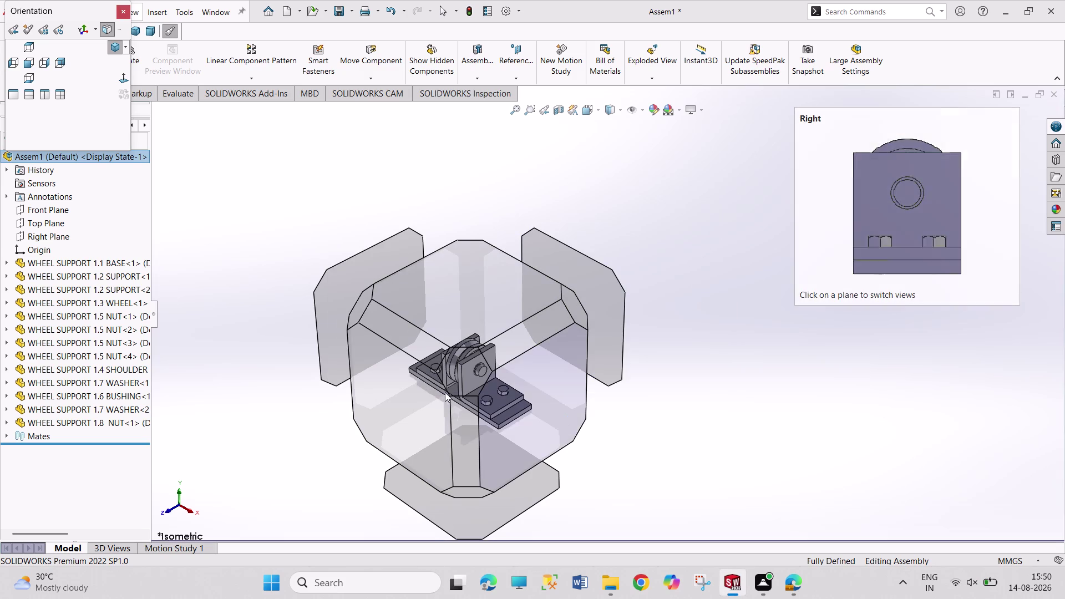
Show the completed wheel support assembly in the dimetric orientation, zoomed in for a closer look.
click(457, 374)
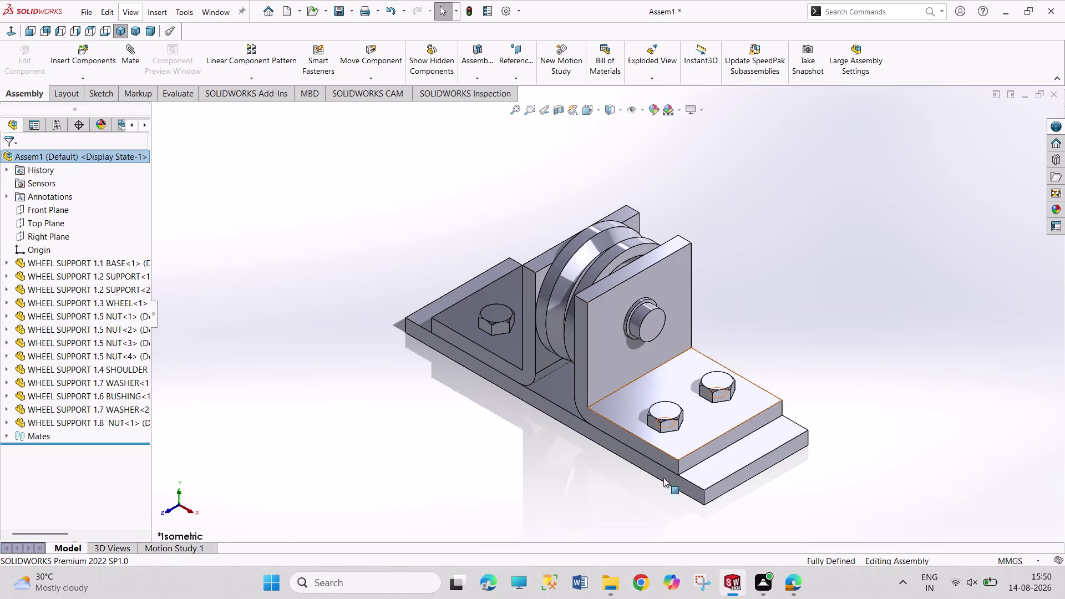
click(142, 31)
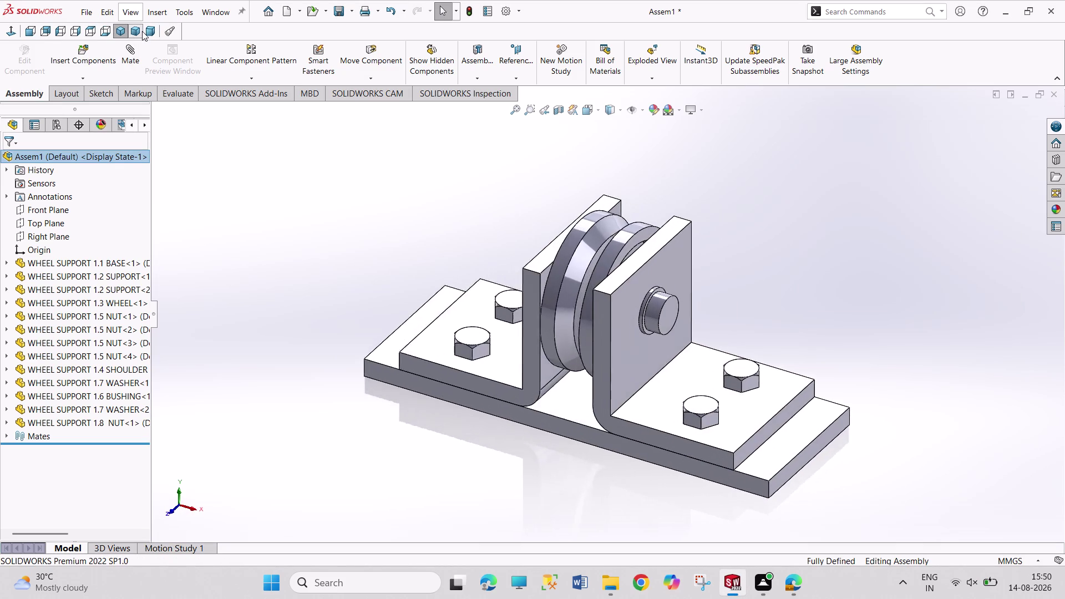
click(148, 30)
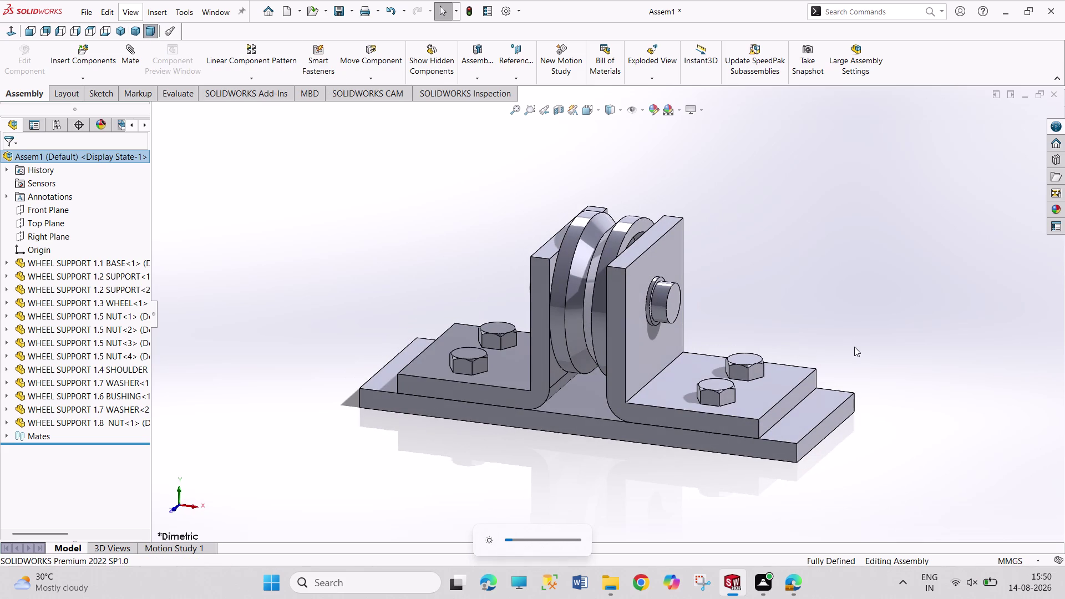
scroll(up, 3)
scroll(down, 3)
scroll(up, 3)
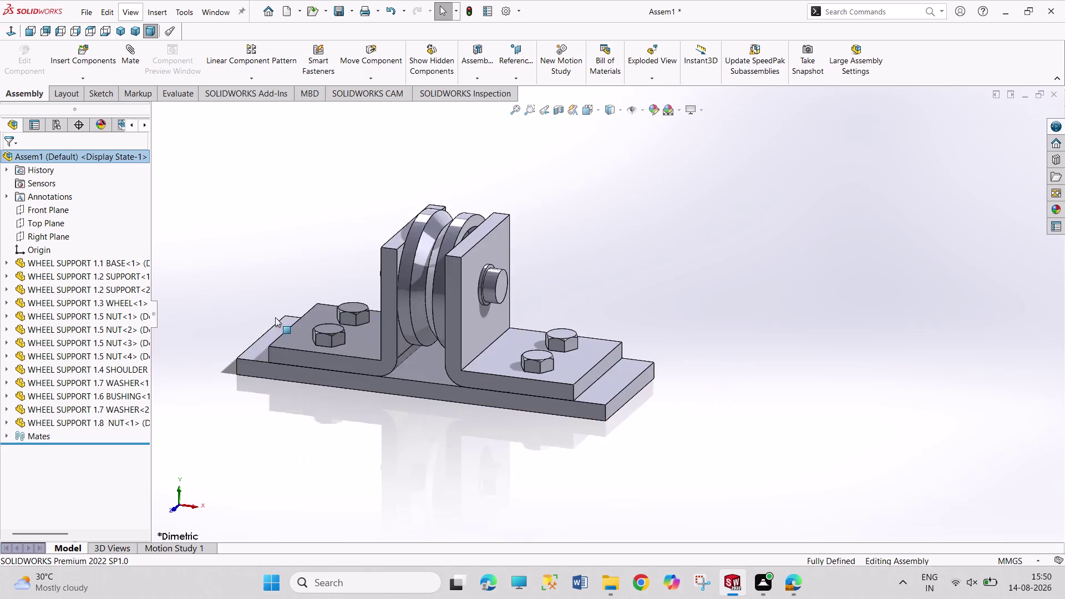
scroll(up, 3)
scroll(down, 3)
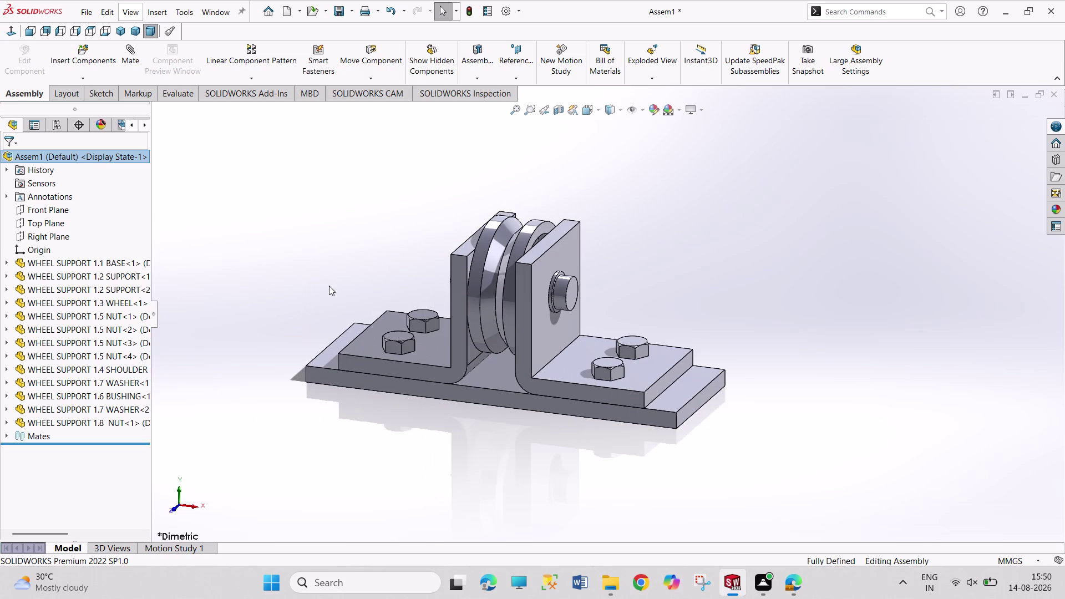
key(ctrl+s)
Enter 'ASSEMBLY WHEEL SUPPORT 1.1' as the file name and confirm the save.
text(ASS)
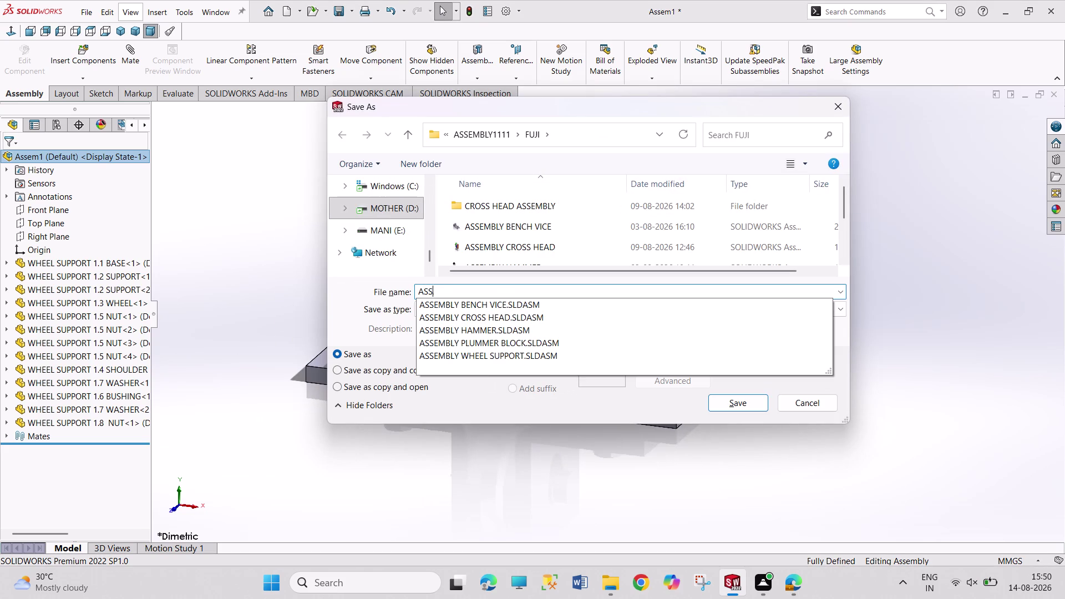
text(EMBLY)
key(space)
text(WHEEL S)
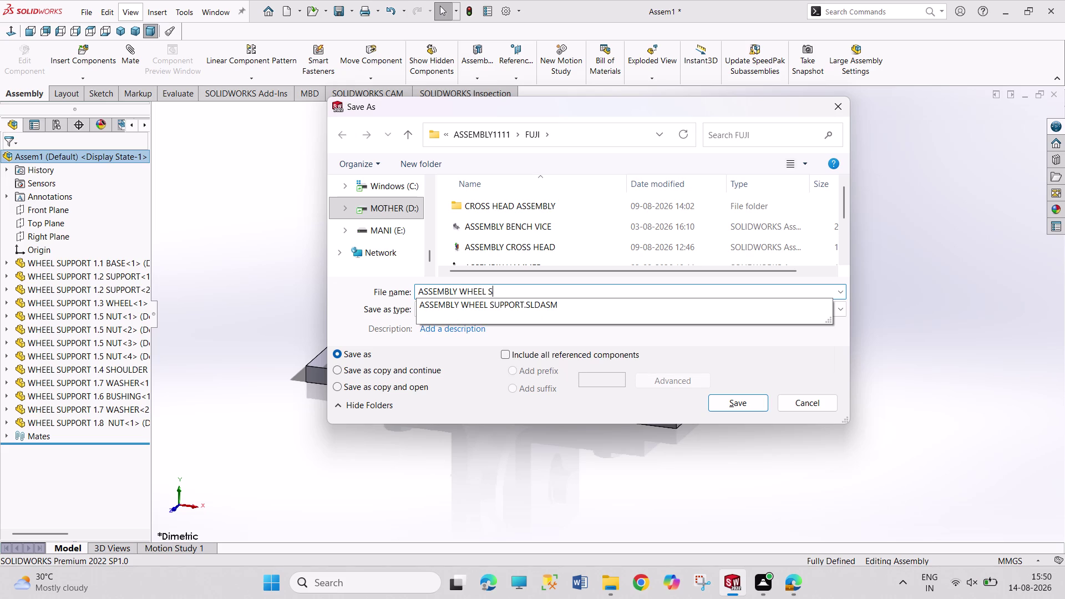
text(UPPORT)
key(space)
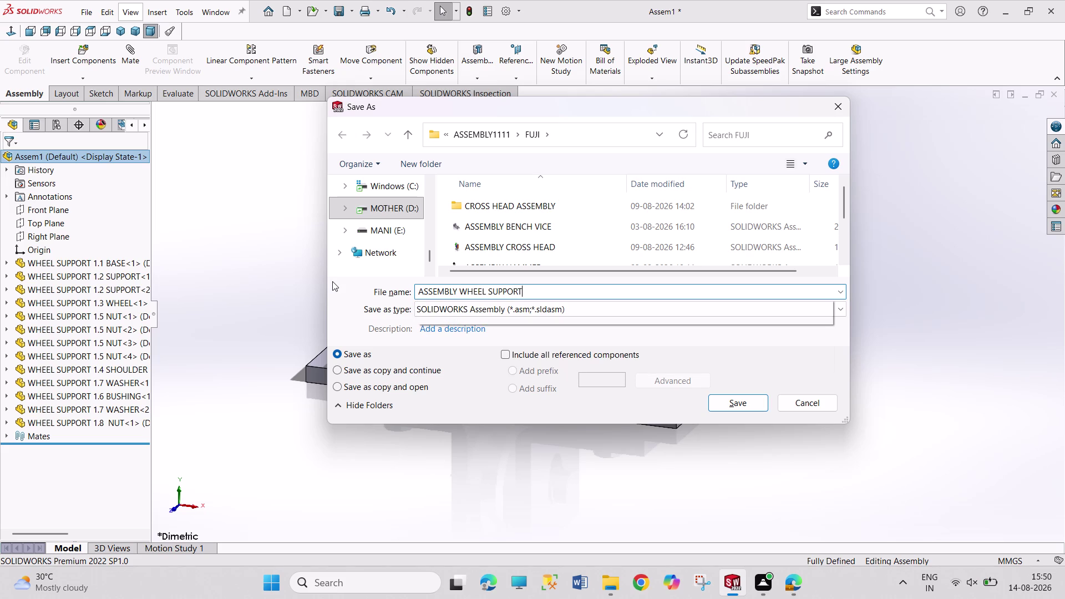
text(1)
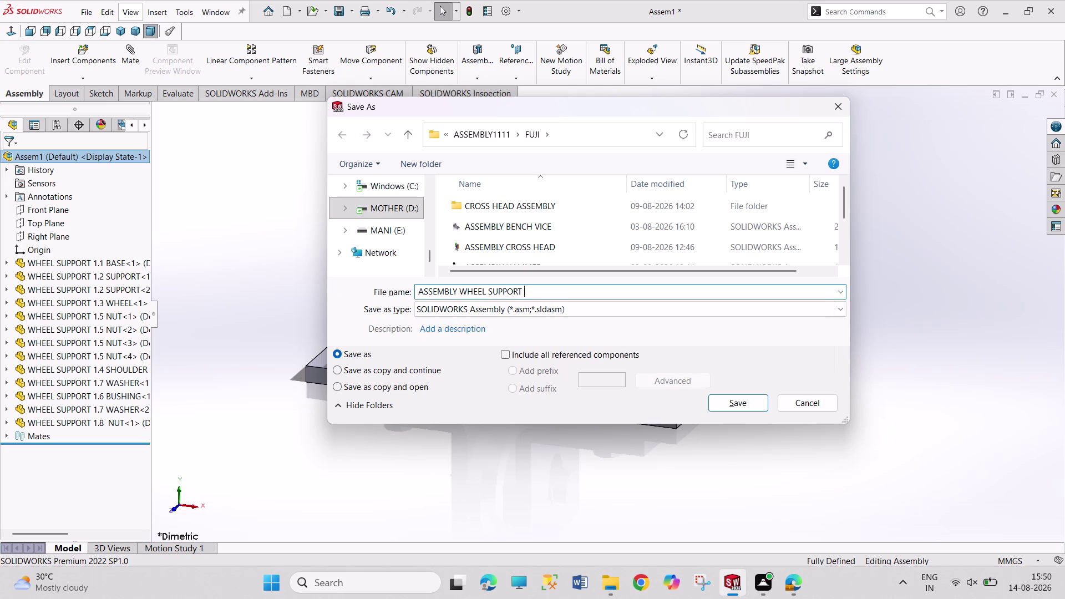
text(.1)
key(Return)
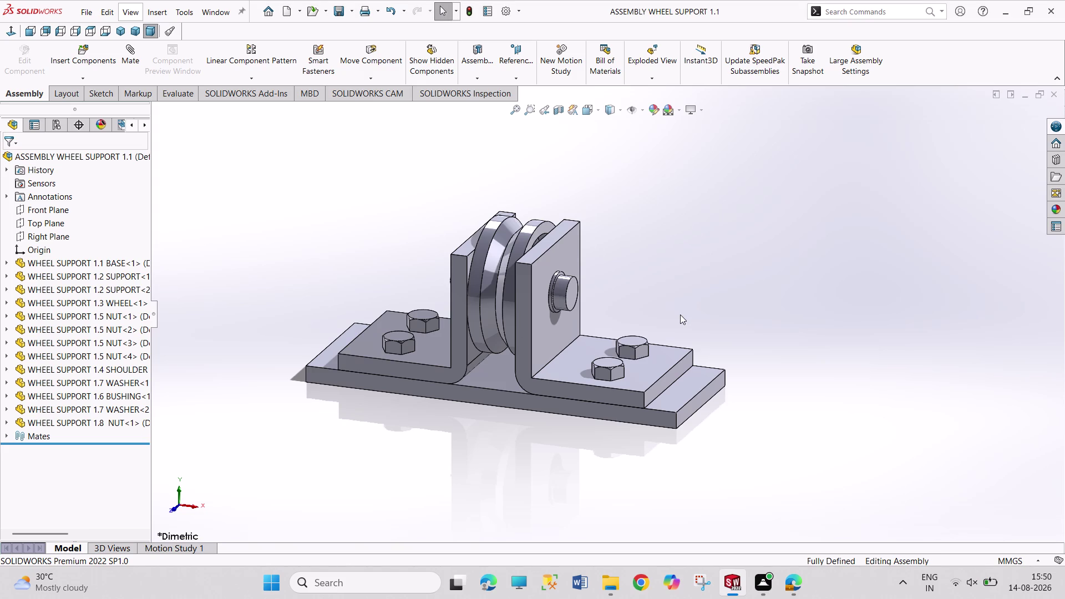
Create a new drawing document (Draw1) with Ctrl+N.
key(ctrl+n)
key(Right)
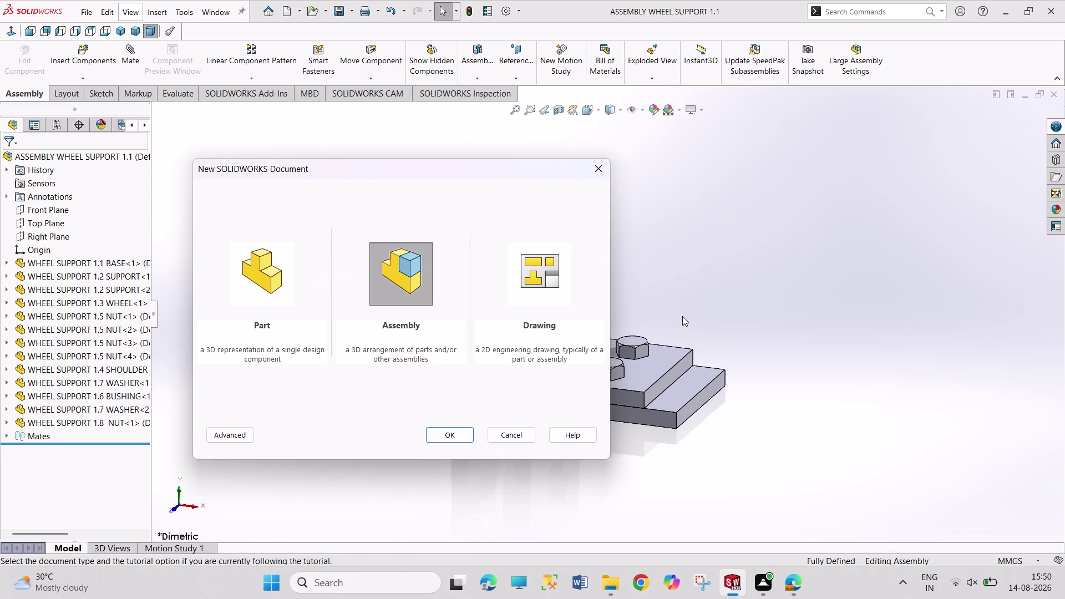
key(Right)
key(Return)
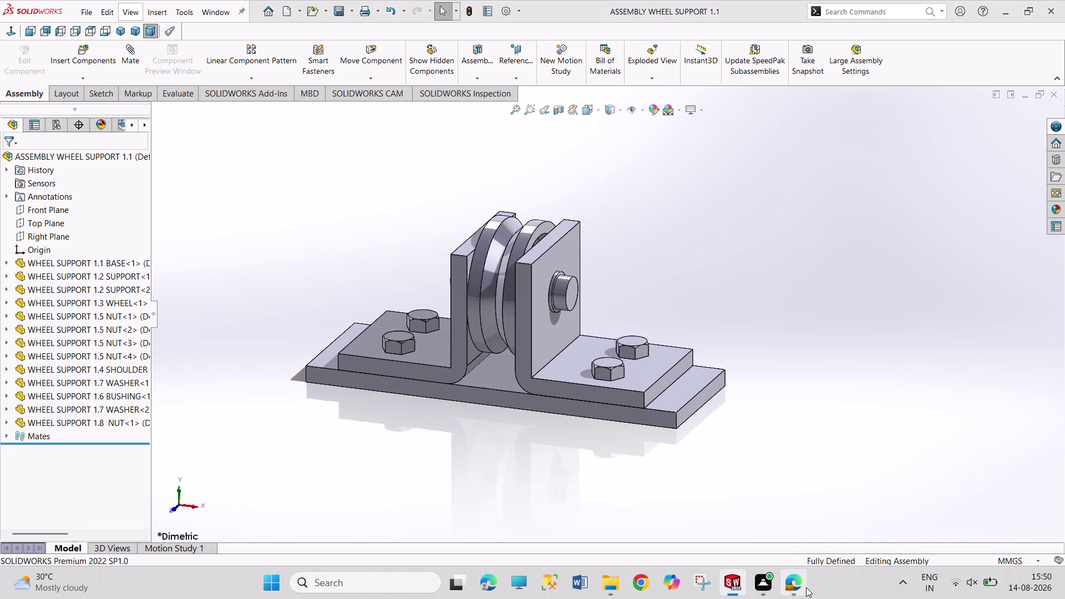
Bring up the Wheel Support Assembly PDF and scroll to the base and support dimensions.
click(807, 588)
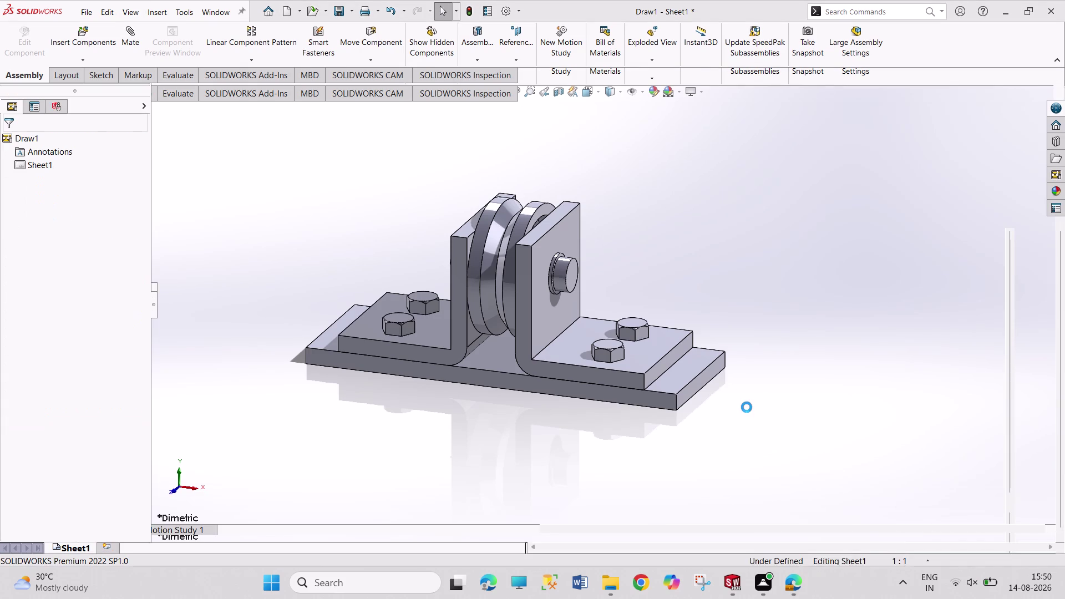
scroll(up, 3)
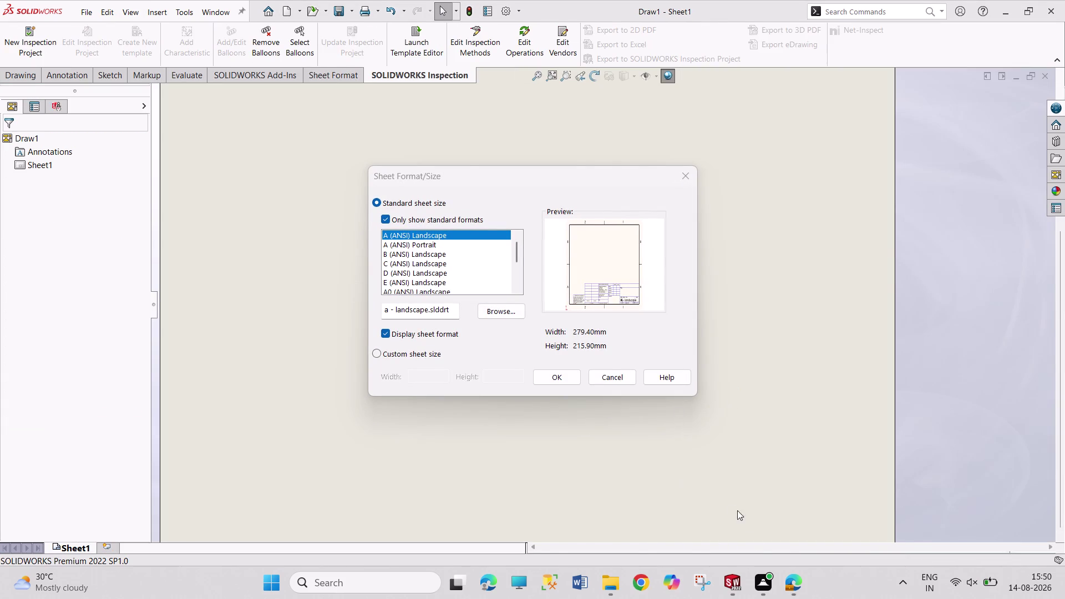
click(787, 582)
scroll(up, 3)
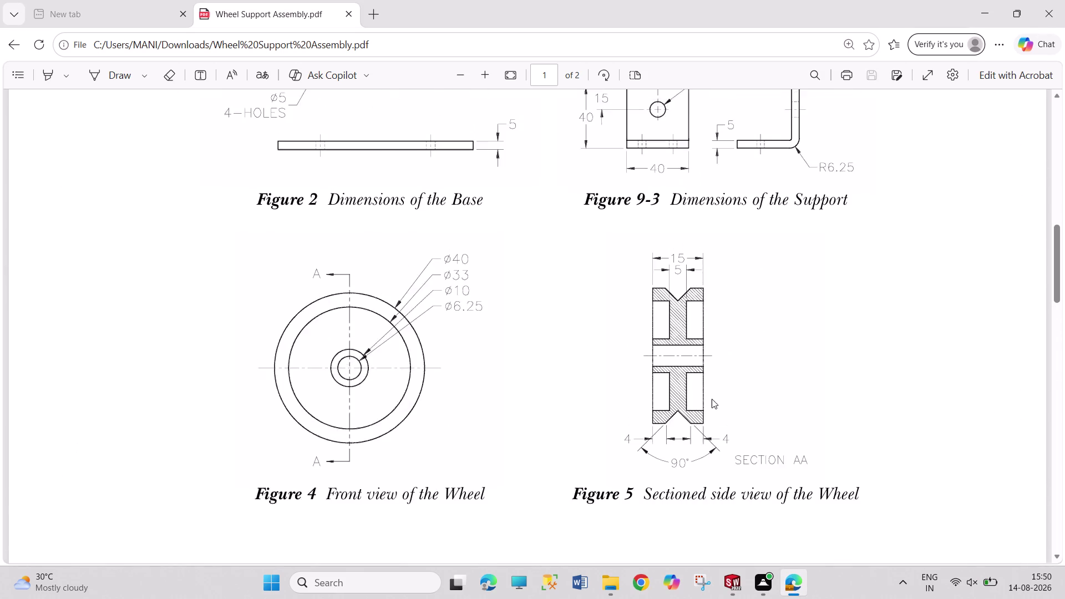
scroll(up, 3)
scroll(down, 3)
scroll(down, 3)
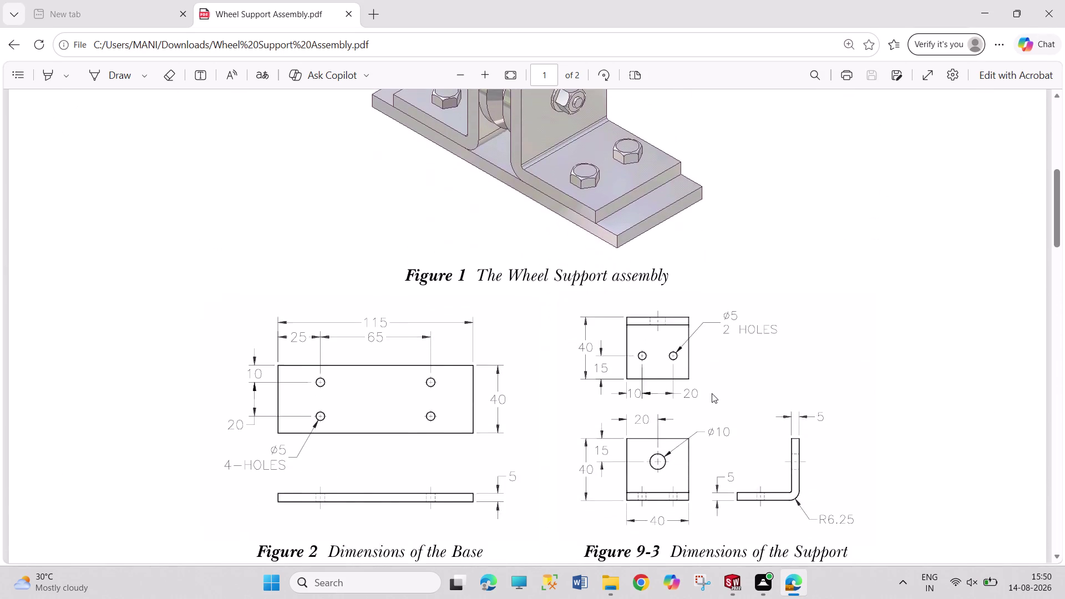
scroll(down, 3)
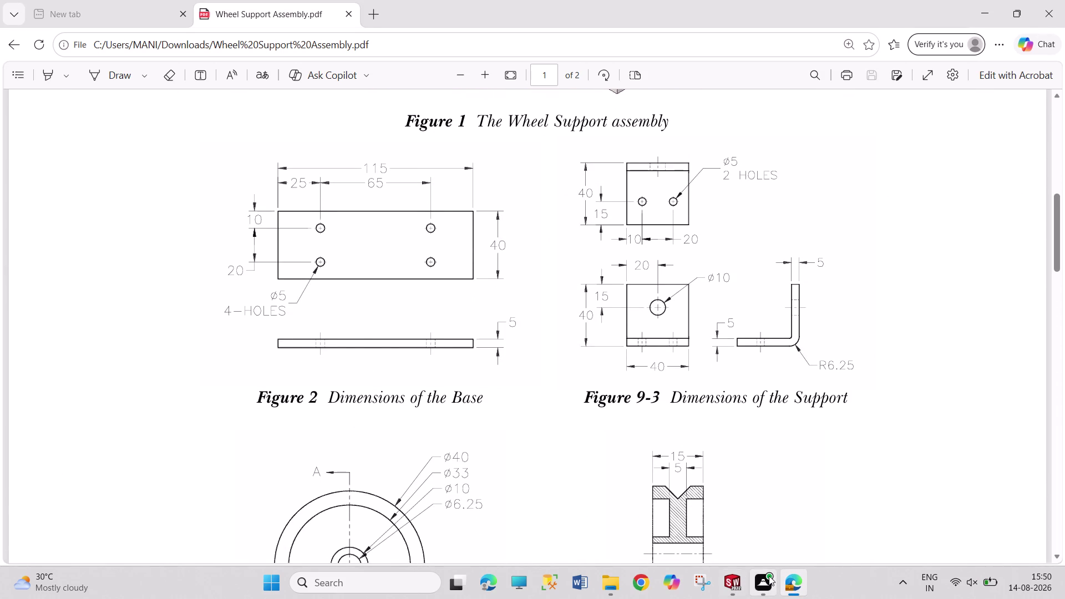